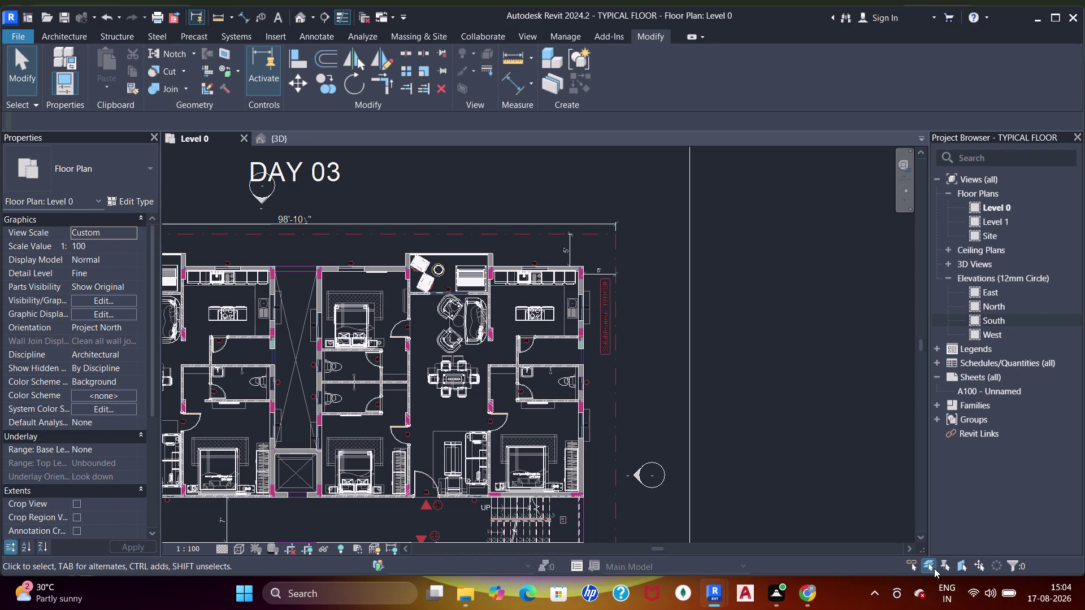
Open the West elevation view, then the North elevation view.
double_click(996, 337)
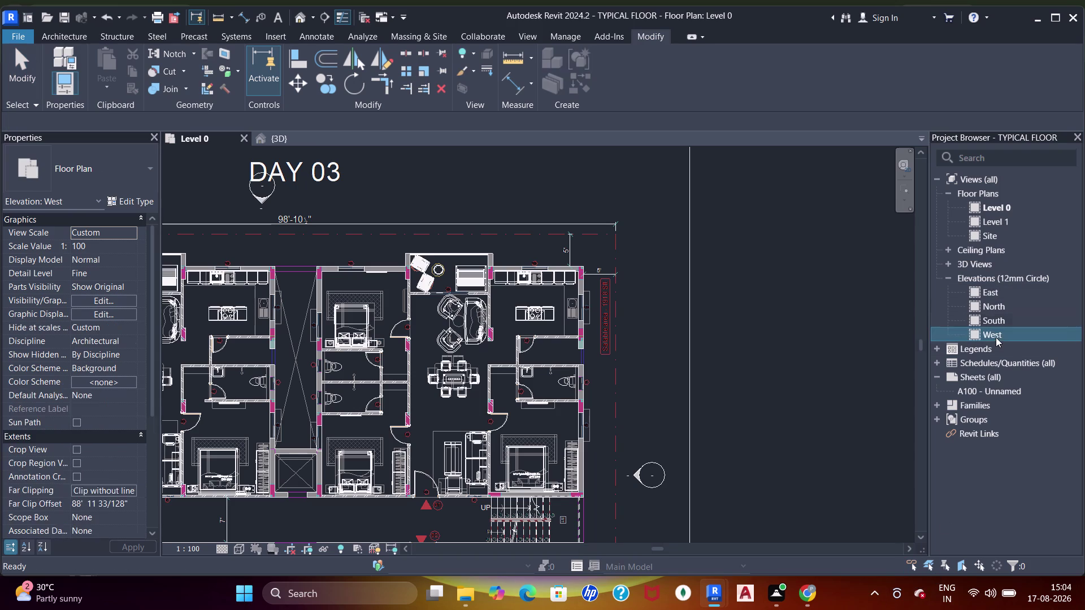
scroll(up, 3)
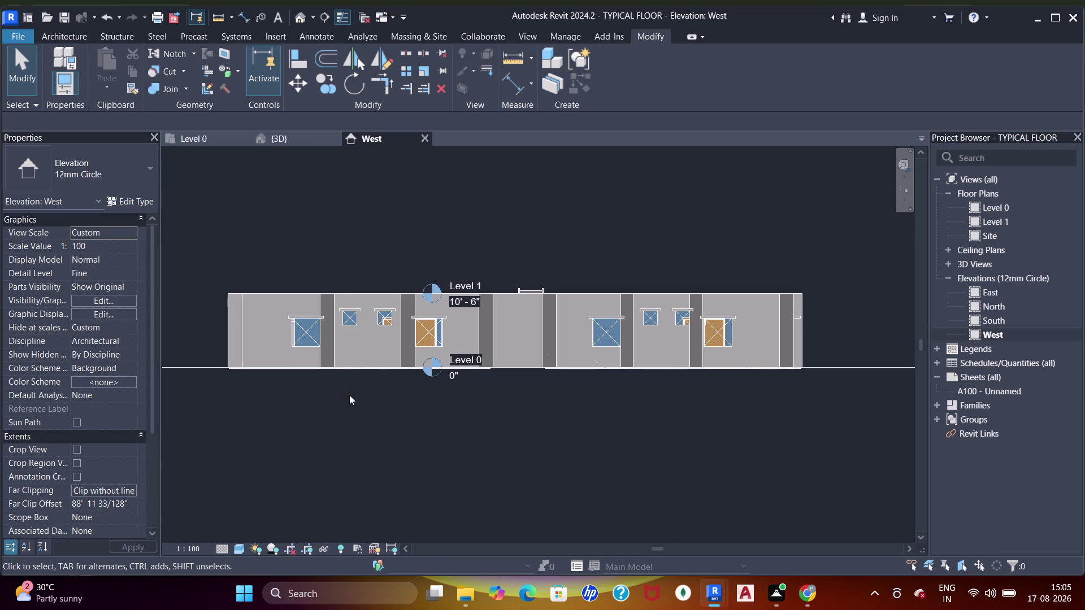
double_click(1027, 305)
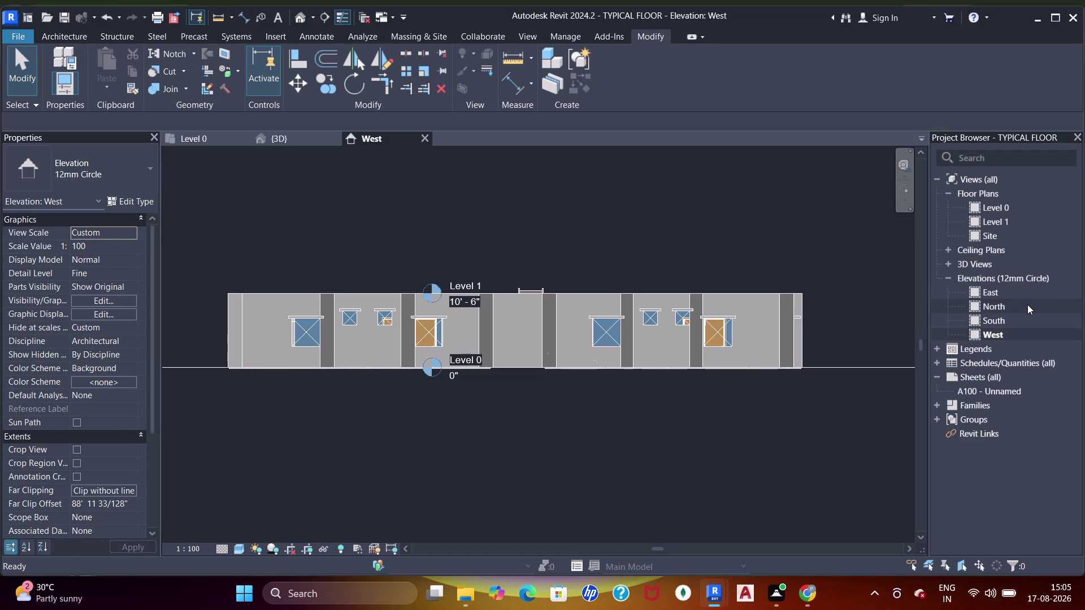
double_click(1023, 306)
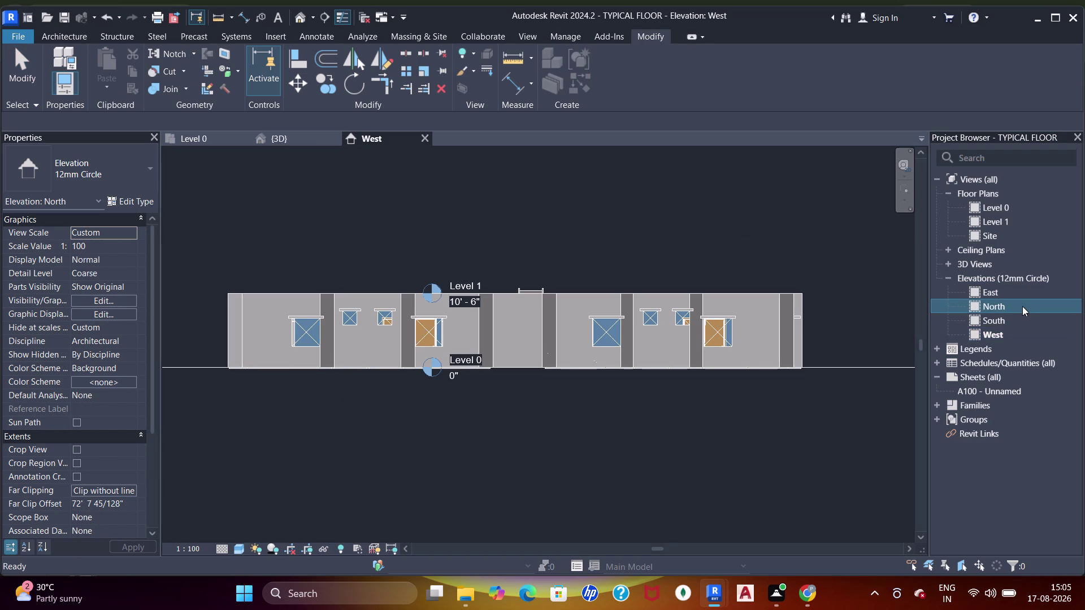
double_click(1021, 307)
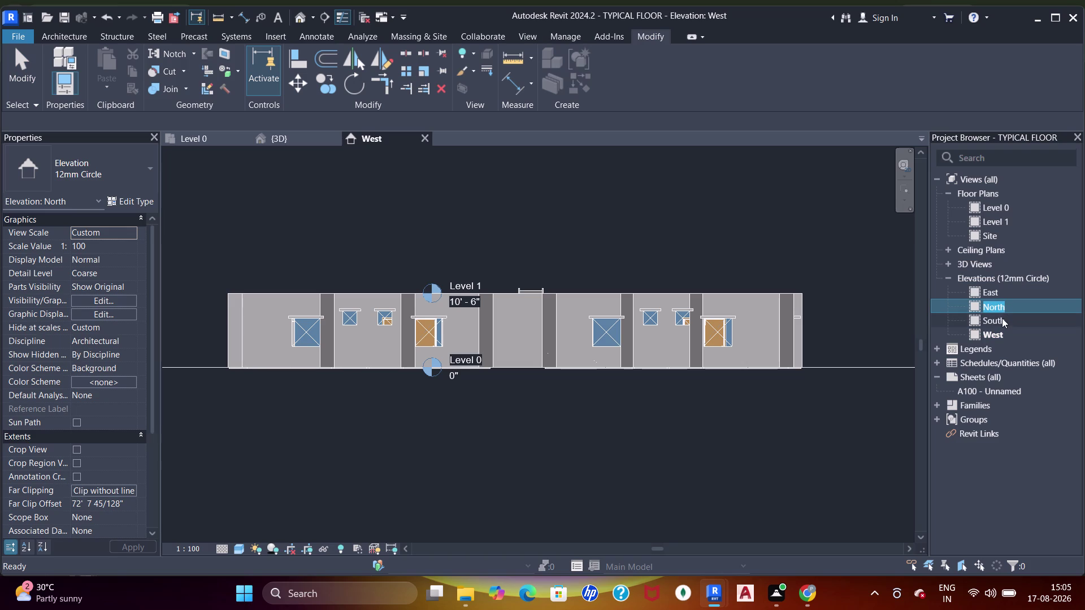
Open and centre the South elevation, then go back to the North elevation.
double_click(1001, 320)
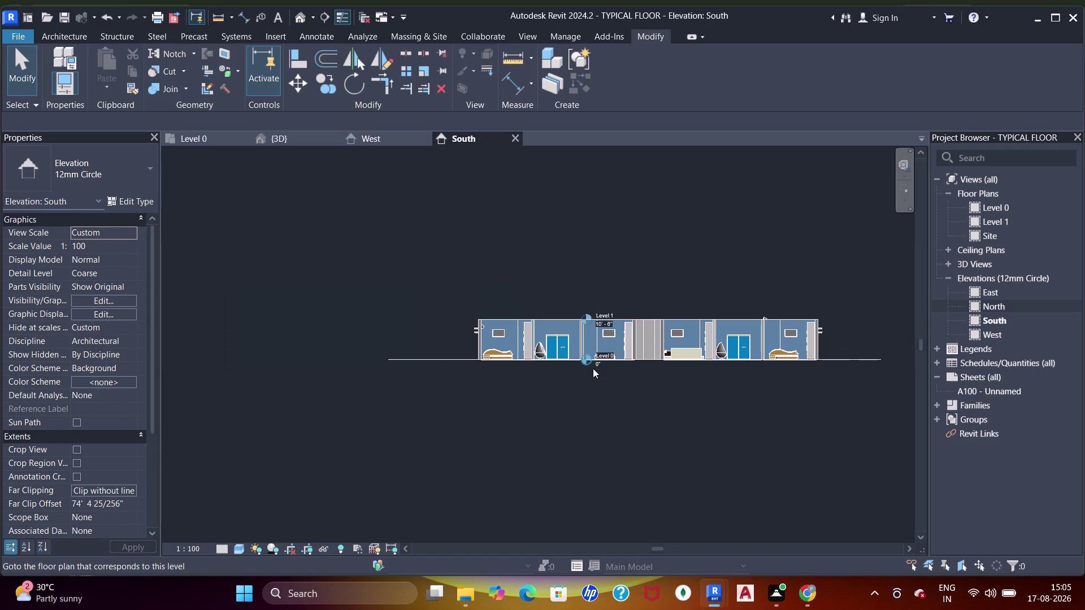
scroll(up, 3)
middle_drag(609, 367, 495, 393)
scroll(down, 3)
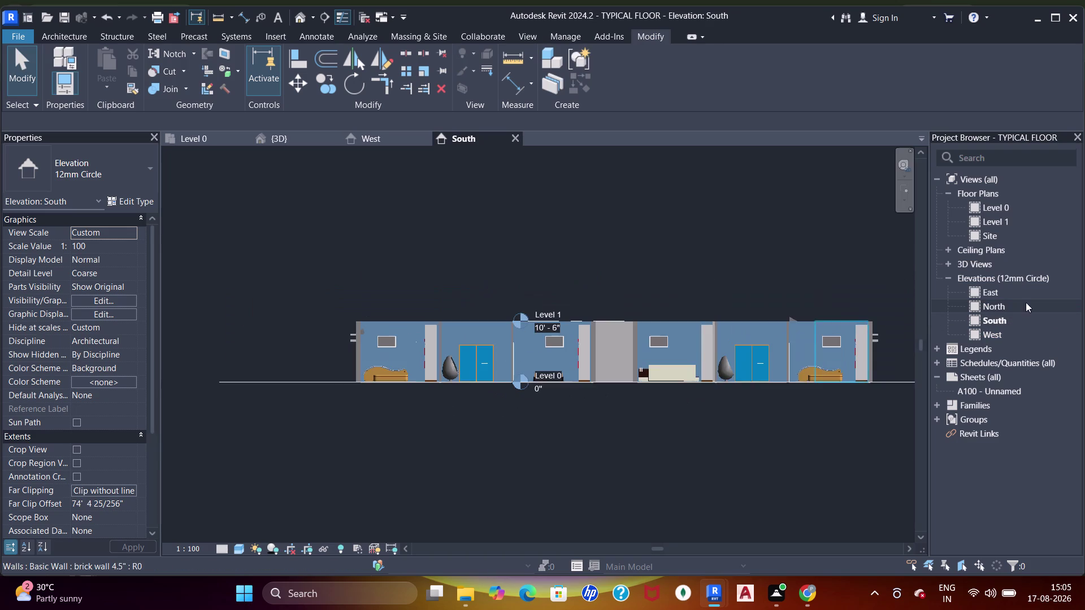
double_click(1014, 306)
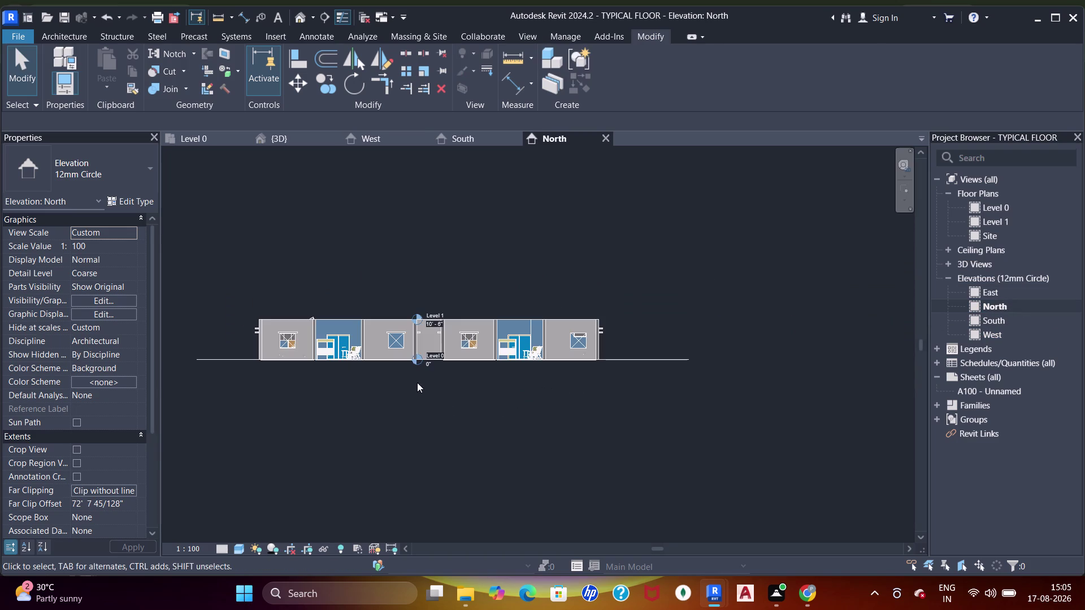
Zoom and pan across the North elevation, then return to the Level 0 floor plan.
scroll(up, 3)
scroll(up, 3)
middle_drag(352, 381, 412, 420)
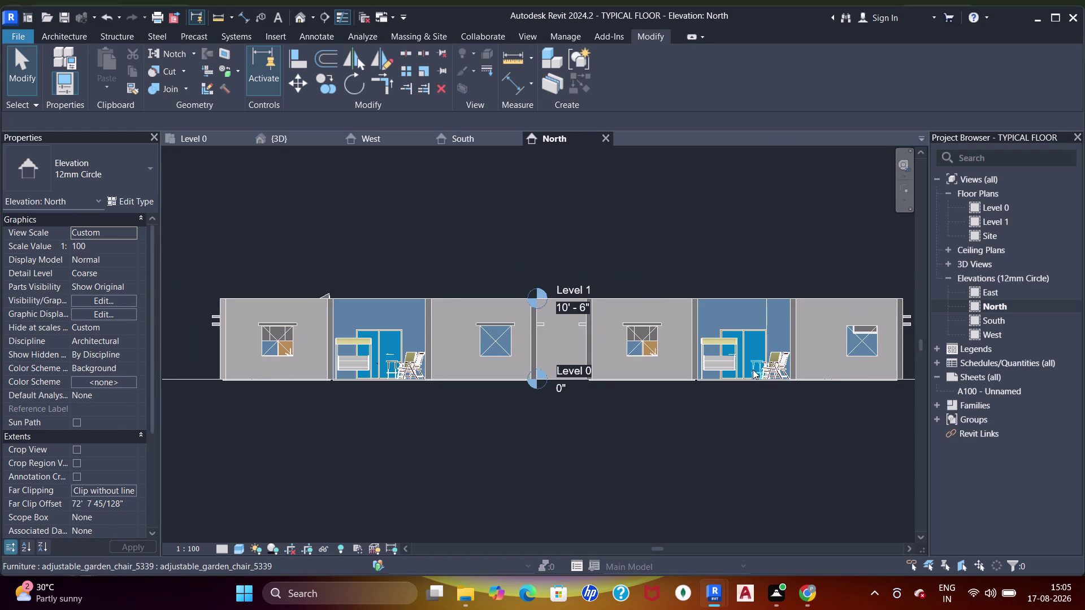
scroll(down, 3)
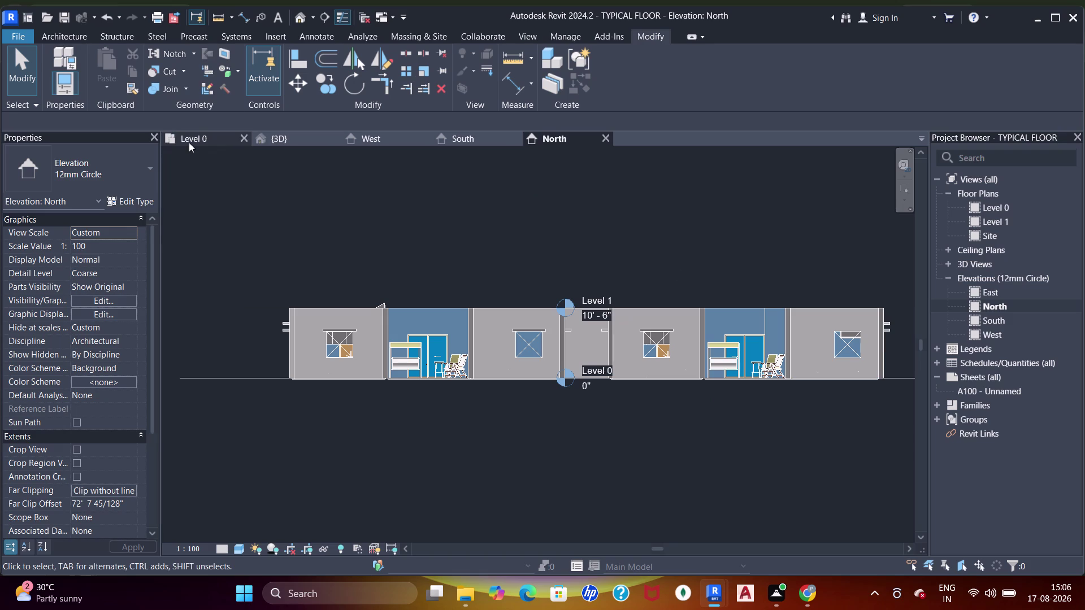
click(185, 141)
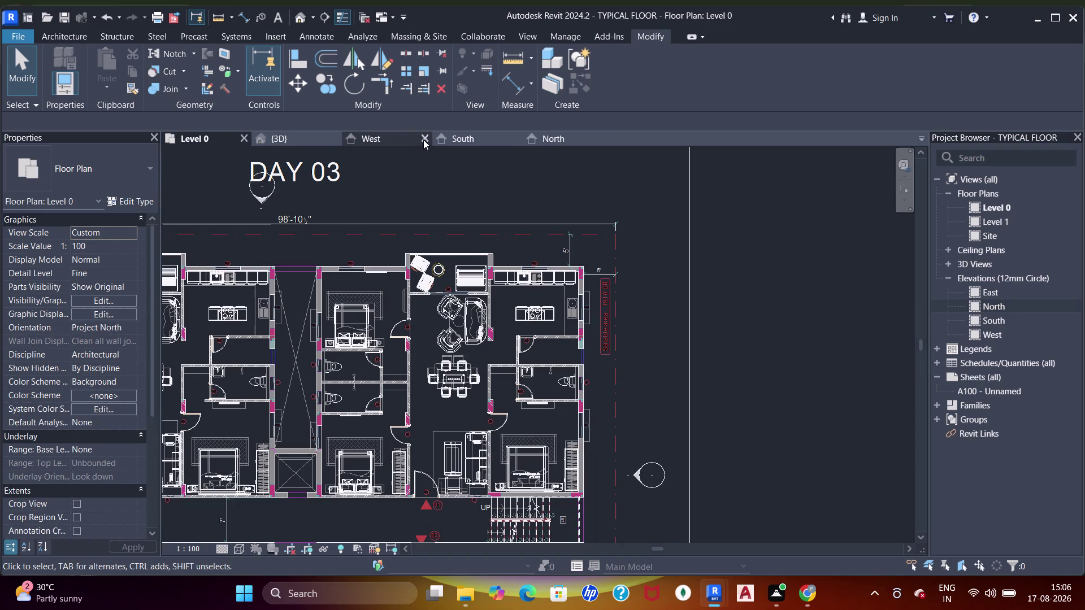
Close the West, North and South elevation views and pan to the kitchen and living area.
click(423, 139)
click(512, 137)
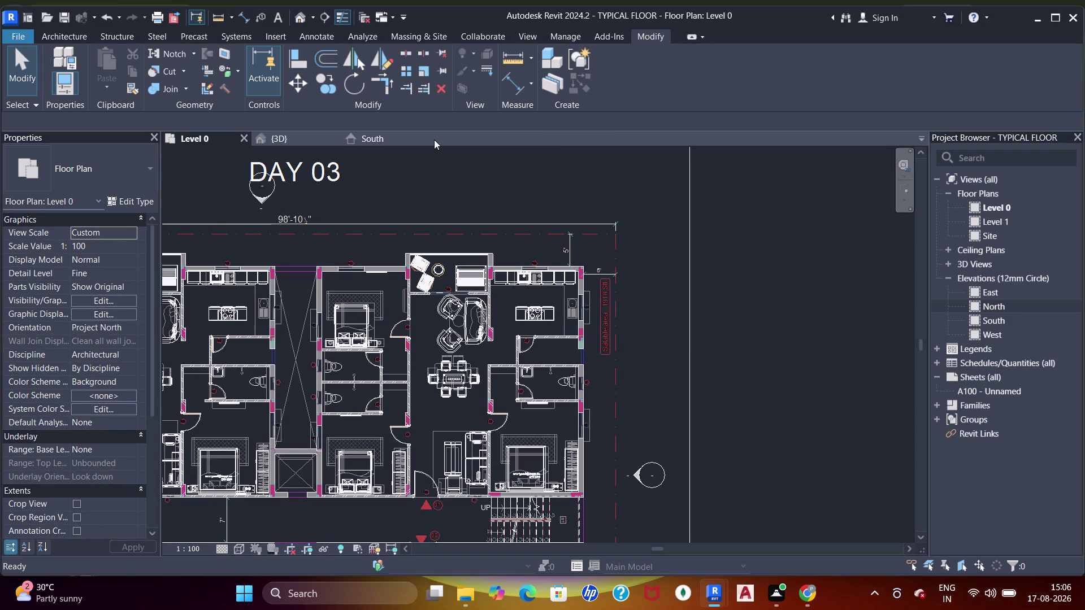
click(422, 138)
scroll(up, 3)
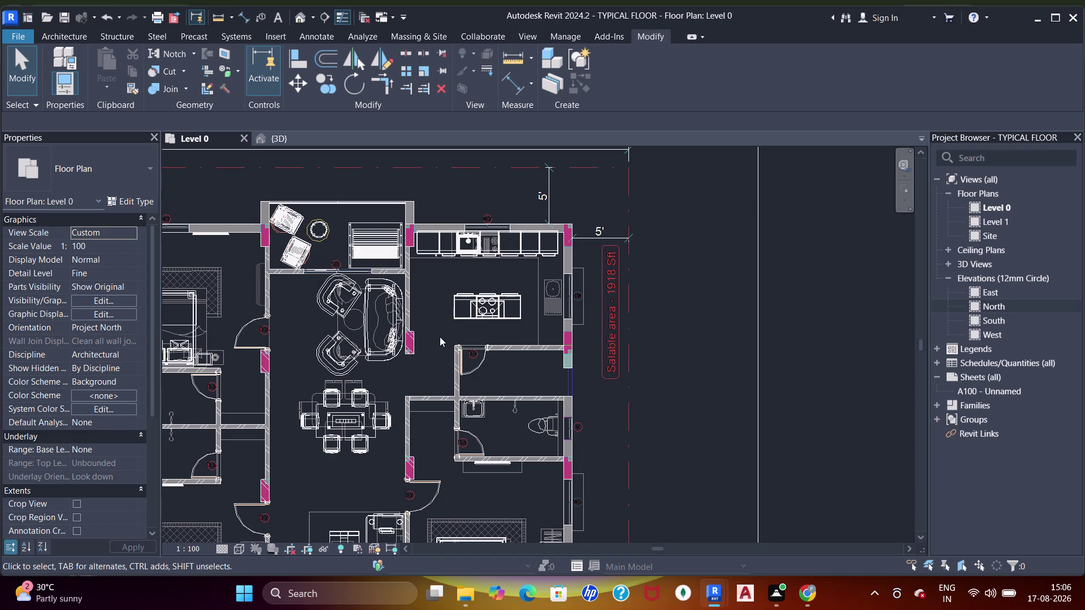
middle_drag(449, 322, 484, 355)
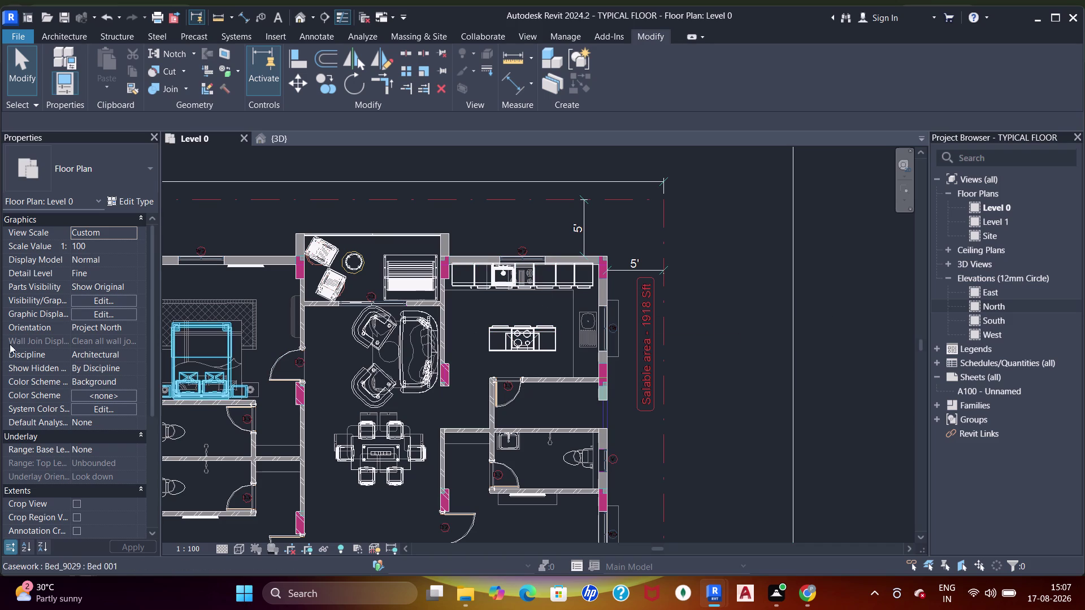
scroll(up, 3)
scroll(down, 3)
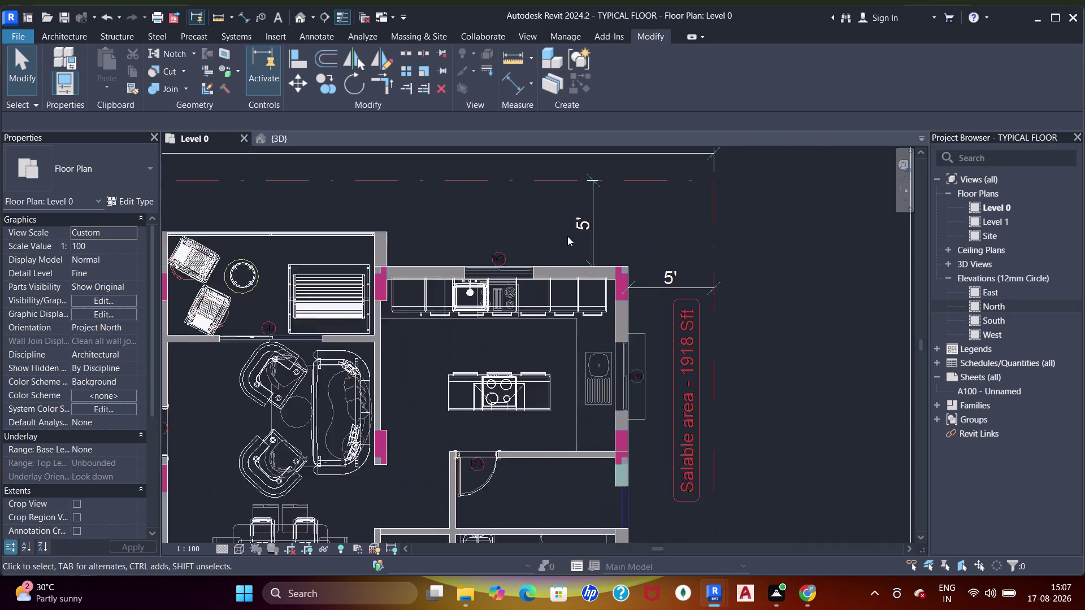
scroll(down, 3)
middle_drag(568, 354, 574, 230)
scroll(up, 3)
scroll(down, 3)
middle_drag(564, 350, 579, 242)
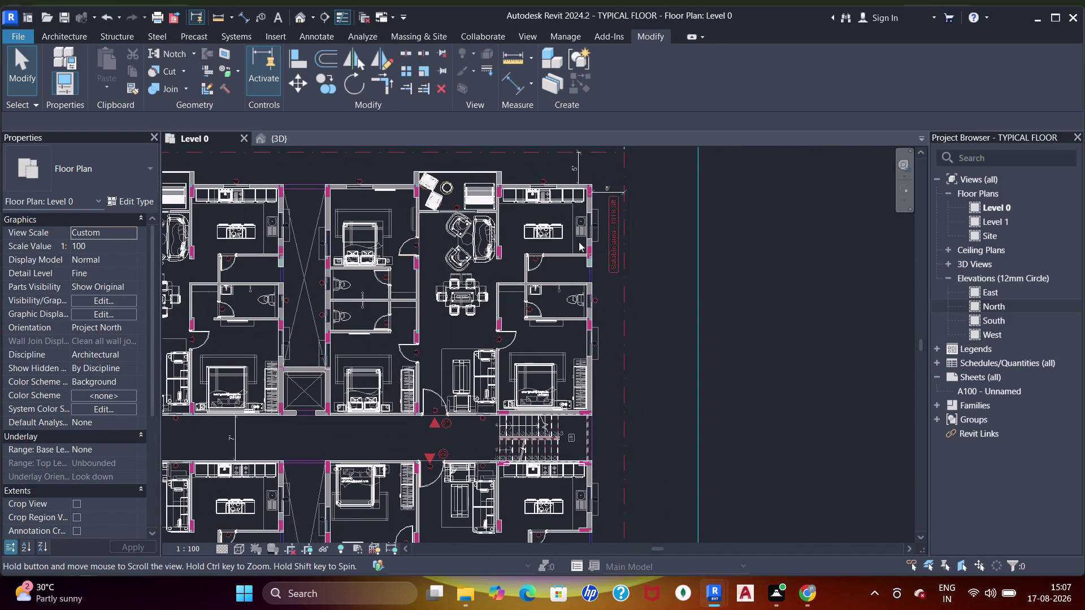
middle_drag(595, 410, 605, 261)
middle_drag(642, 425, 642, 391)
scroll(up, 3)
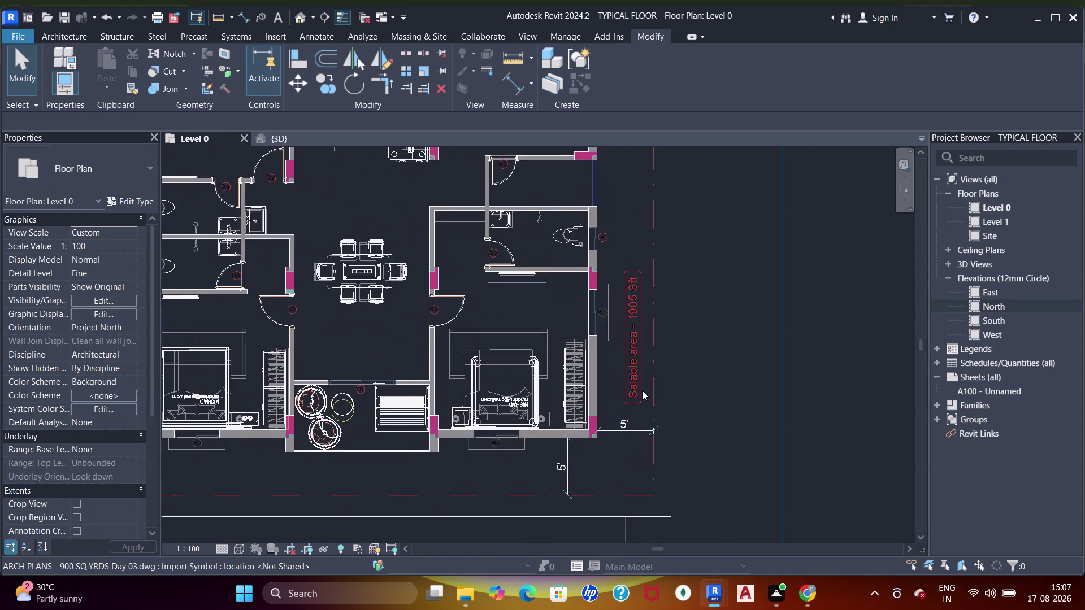
scroll(up, 3)
scroll(down, 3)
middle_drag(409, 420, 497, 429)
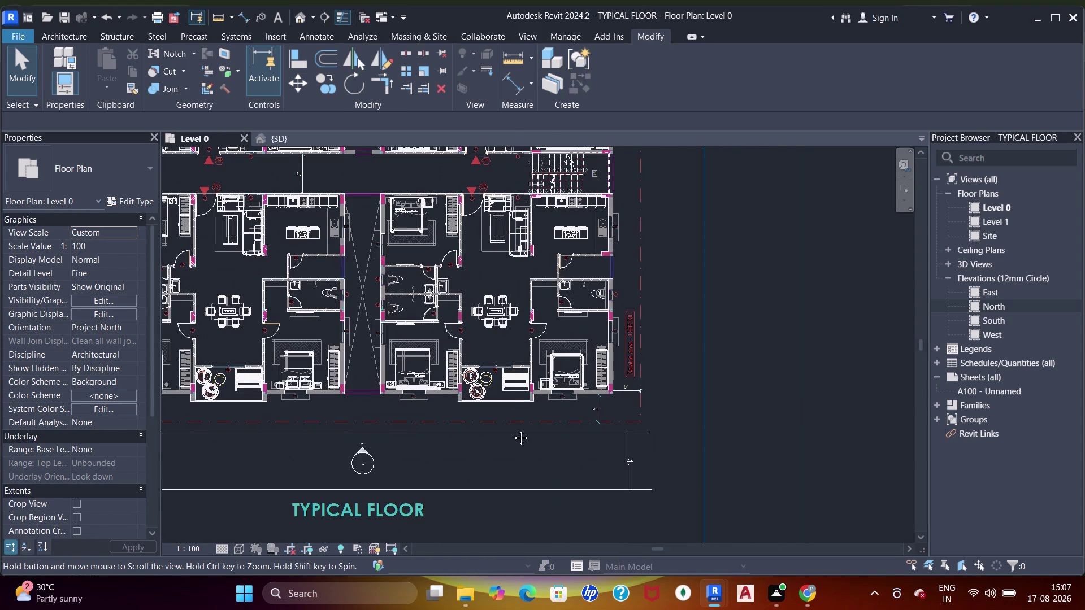
middle_drag(497, 429, 639, 440)
scroll(up, 3)
middle_drag(312, 294, 360, 353)
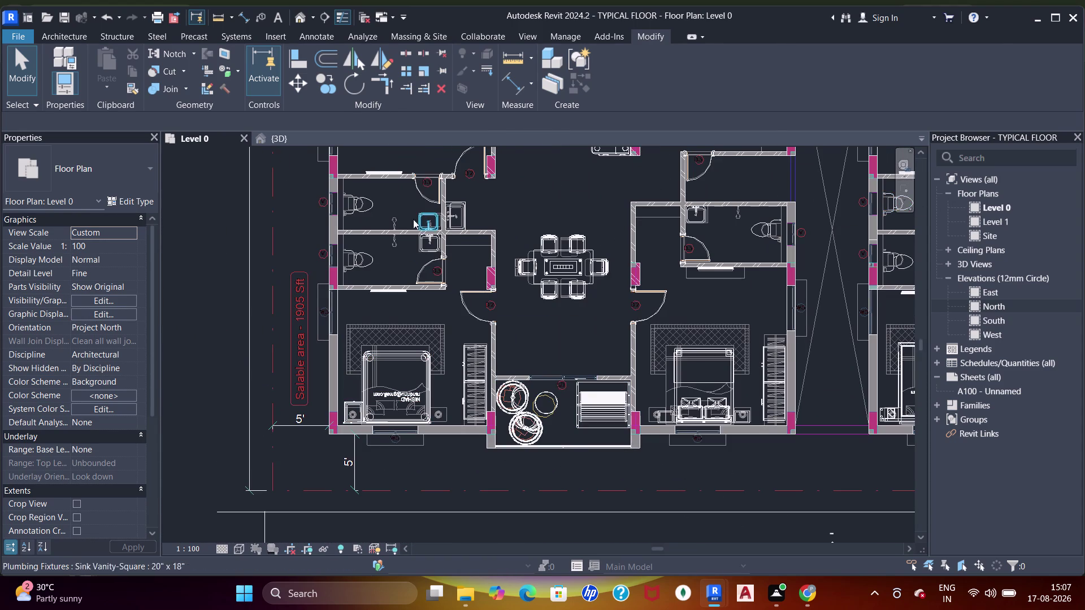
scroll(down, 3)
middle_drag(344, 251, 359, 426)
middle_drag(303, 272, 290, 403)
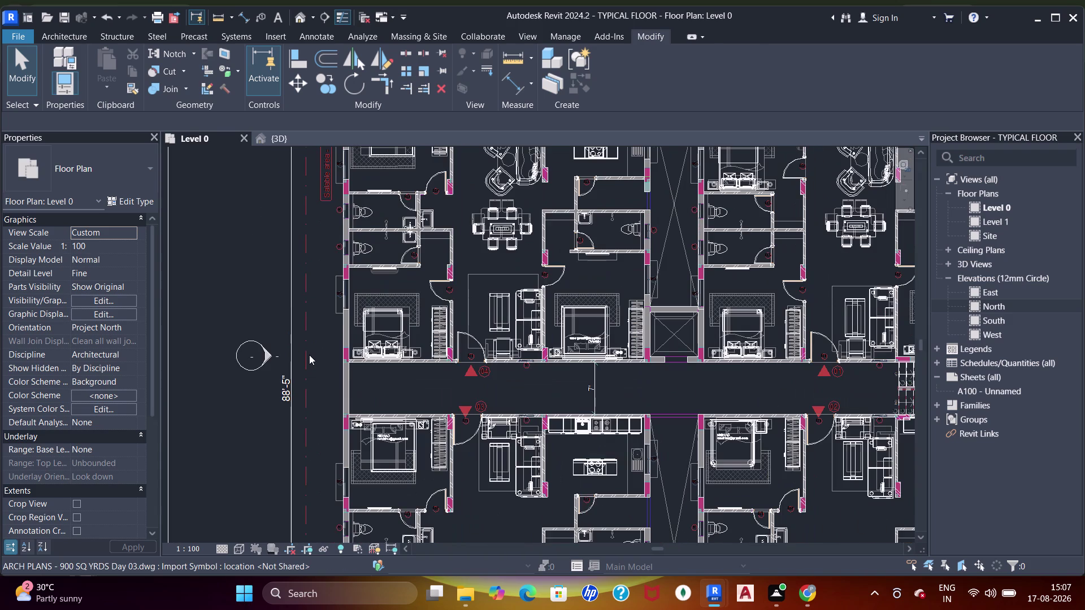